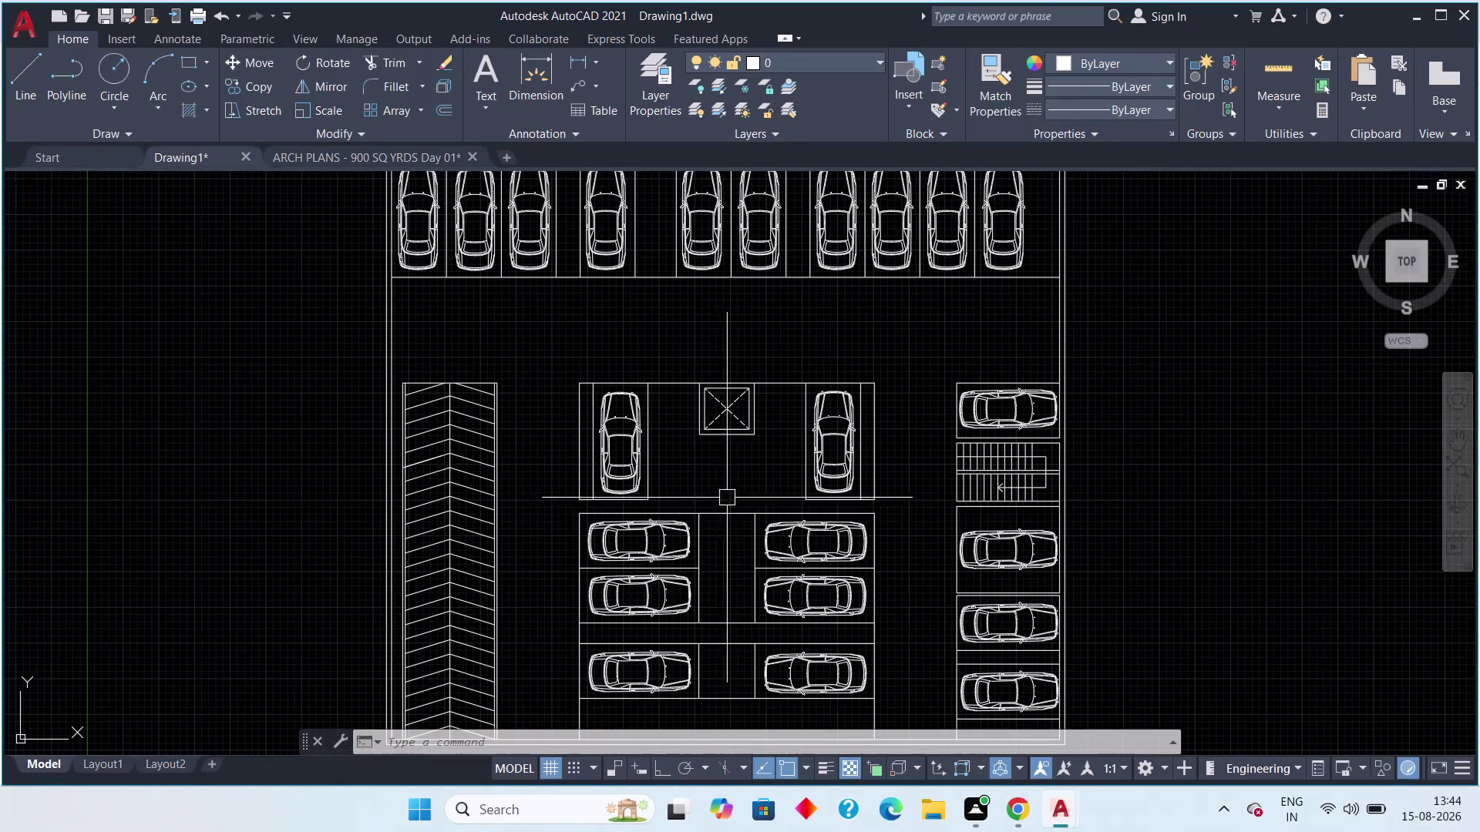
middle_drag(711, 496, 618, 442)
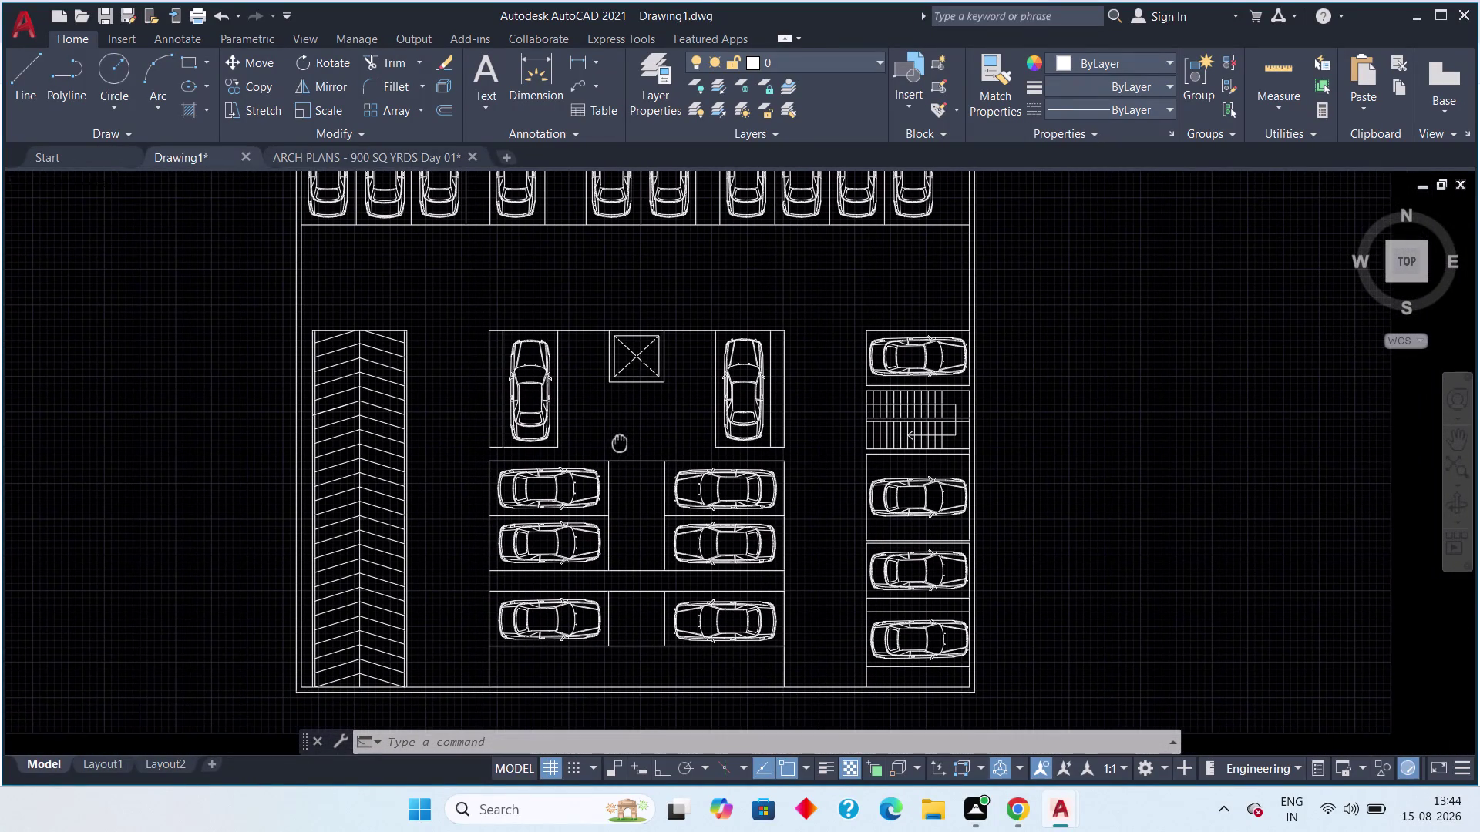
middle_drag(618, 442, 617, 442)
scroll(up, 3)
scroll(up, 3)
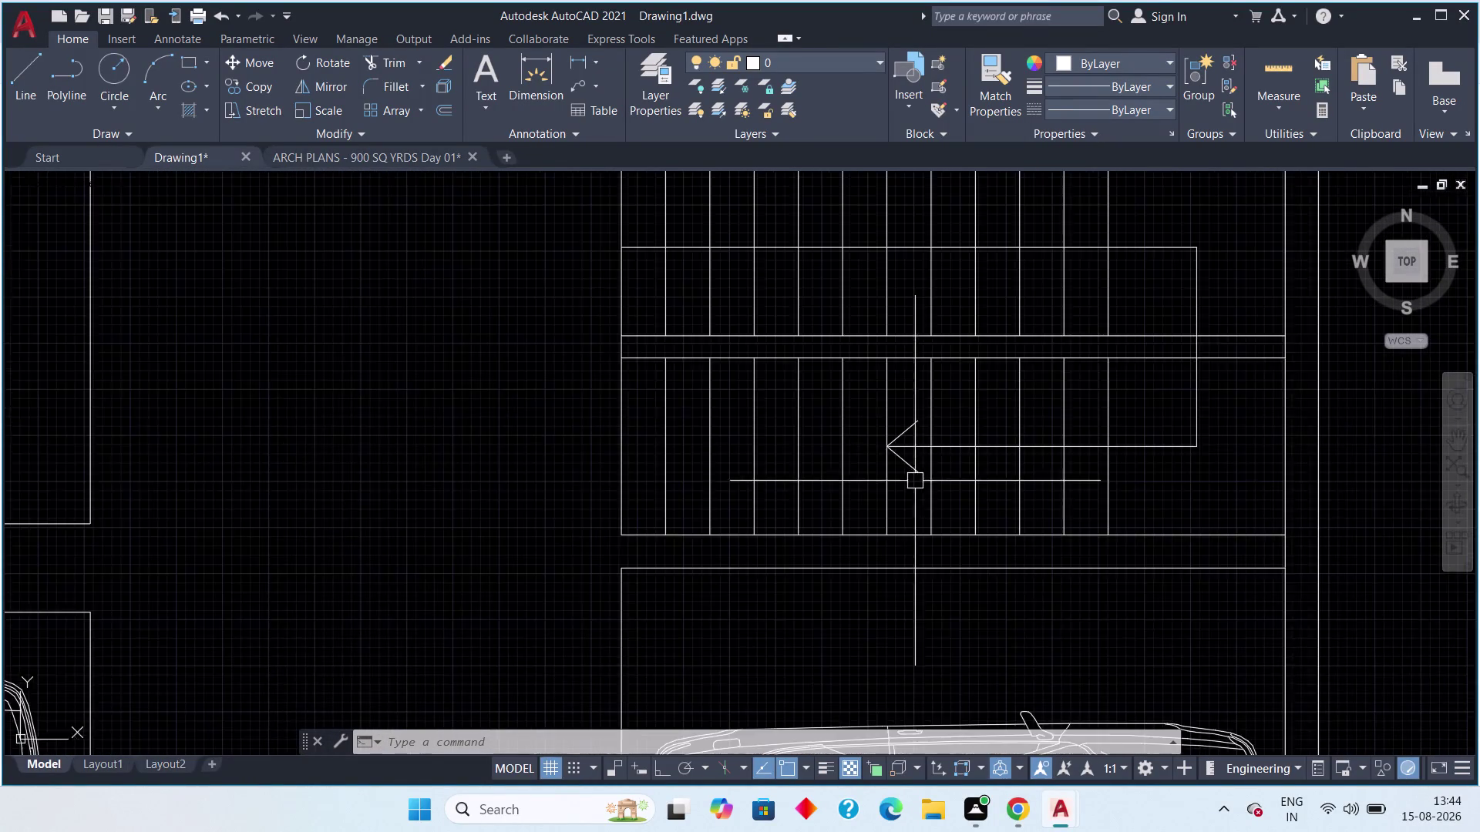
scroll(up, 3)
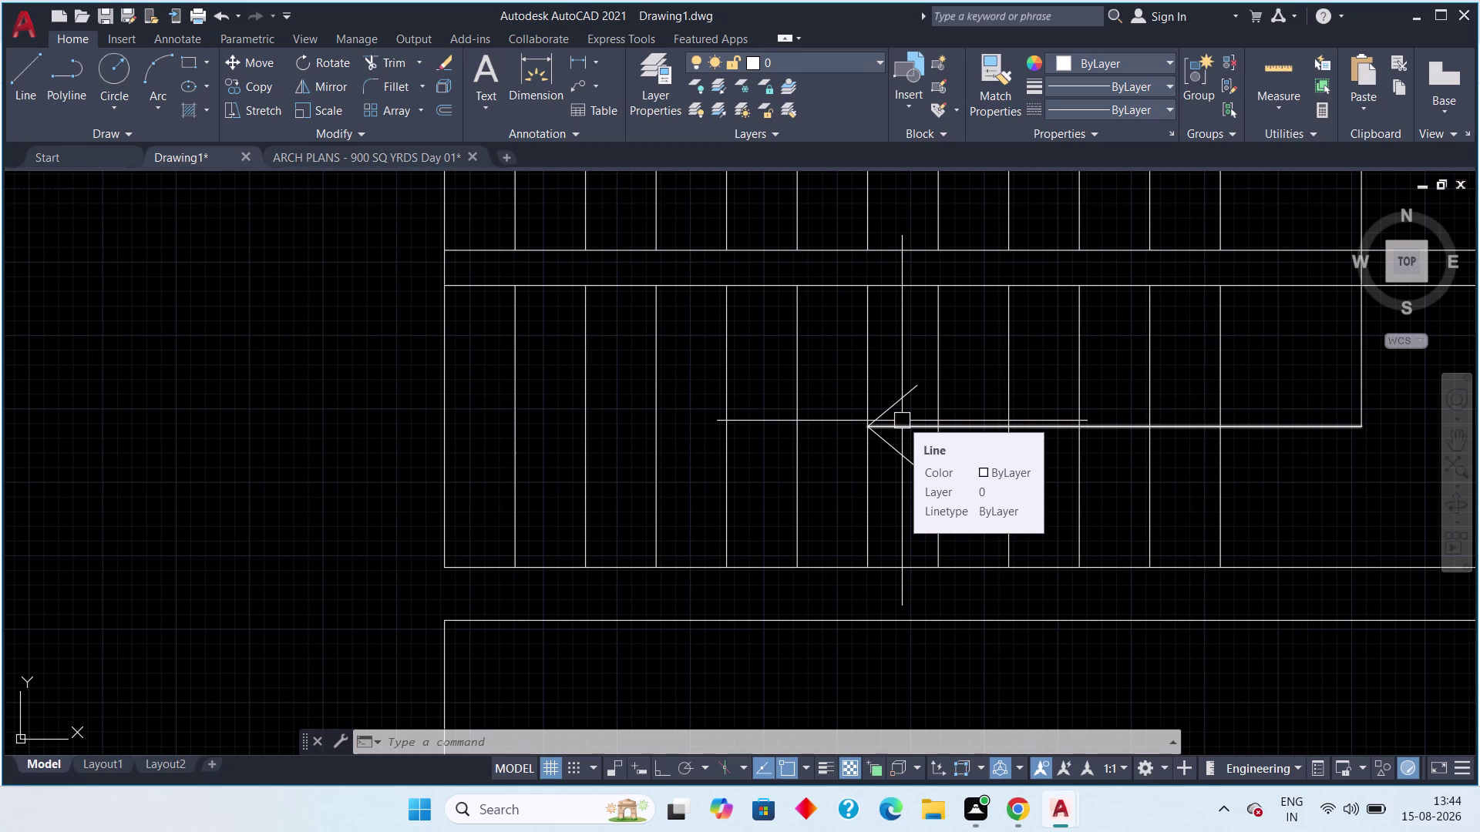
scroll(down, 3)
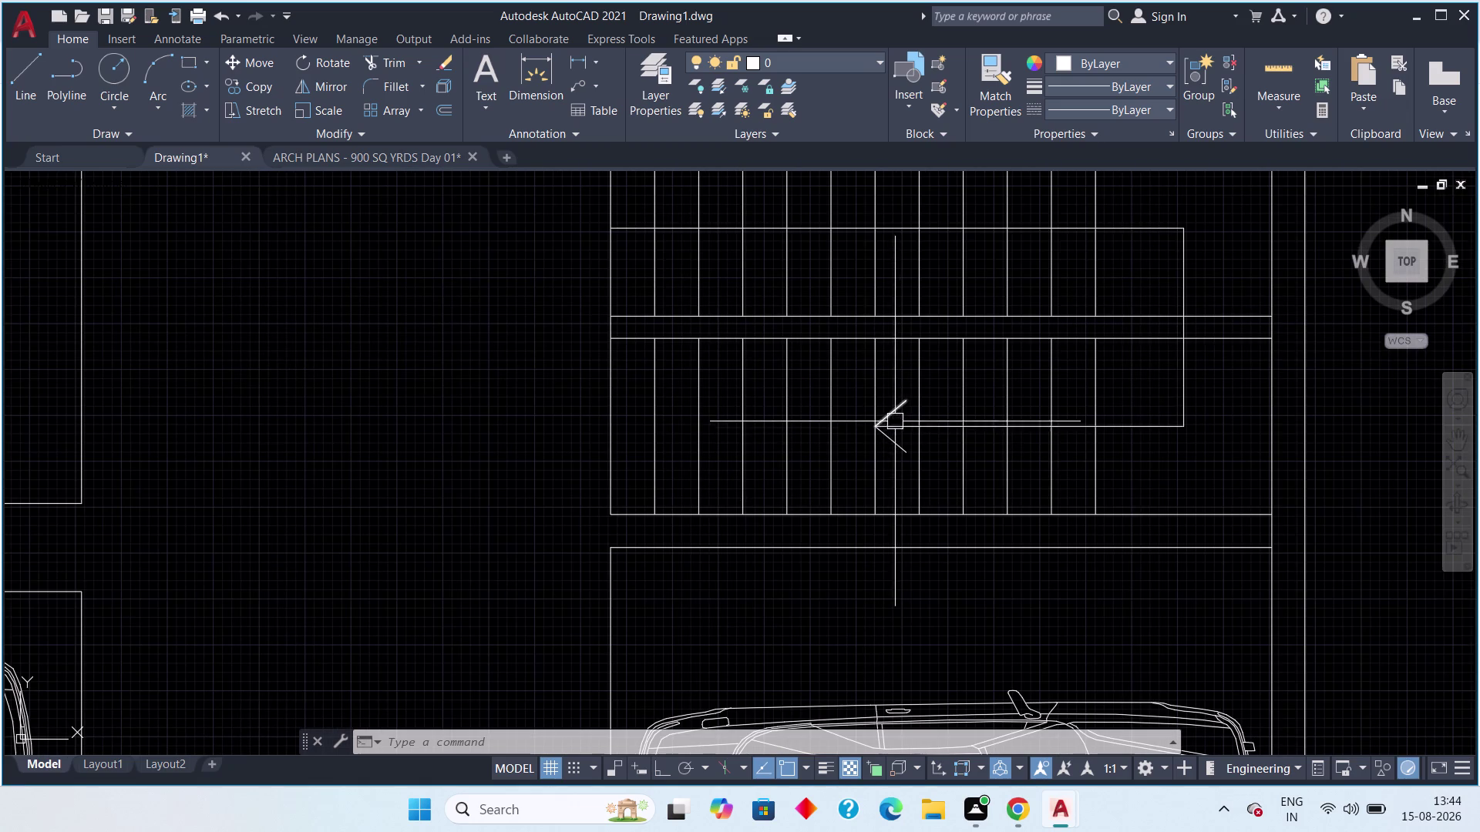
scroll(up, 3)
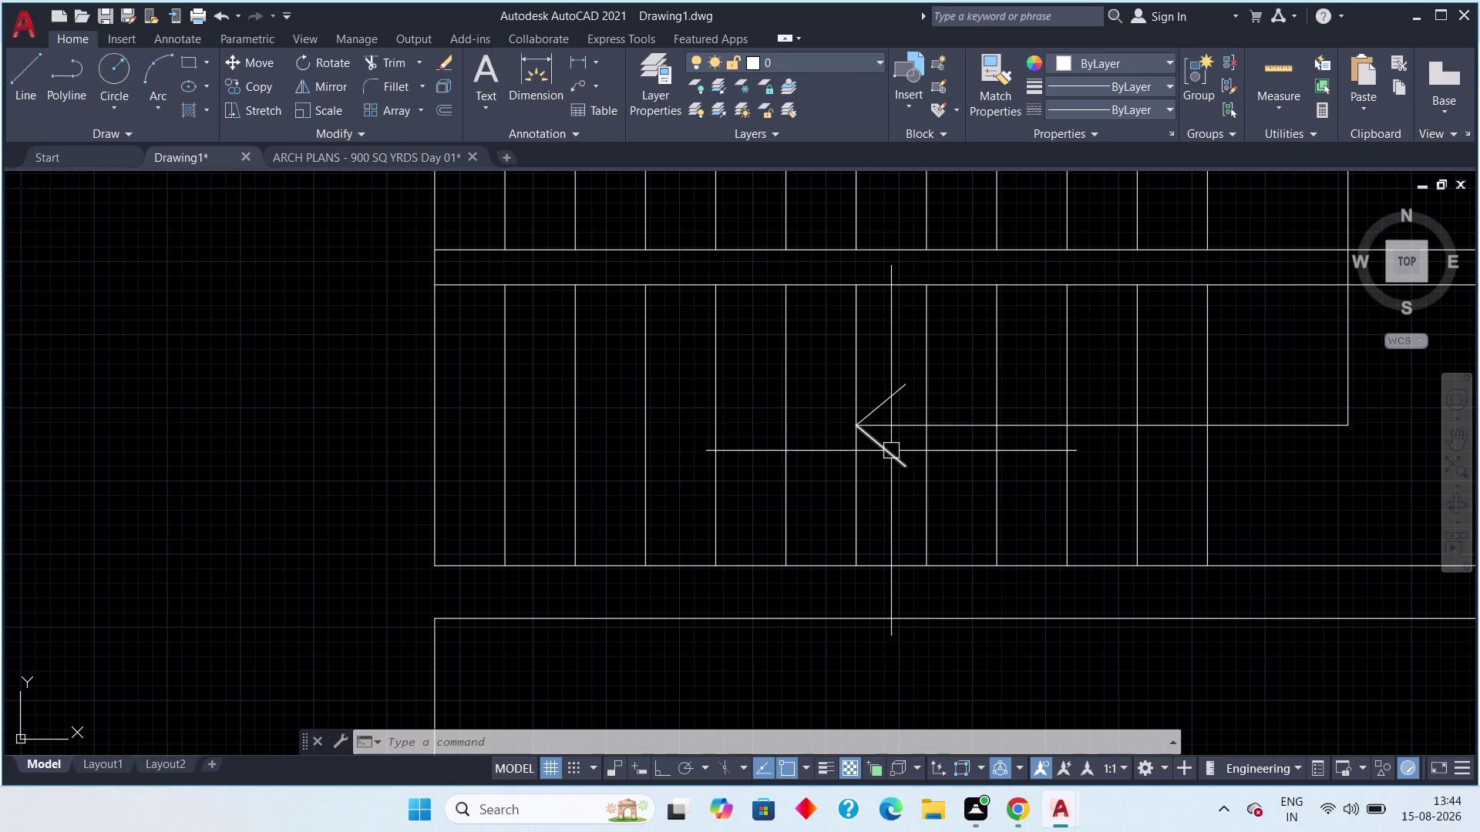
scroll(up, 3)
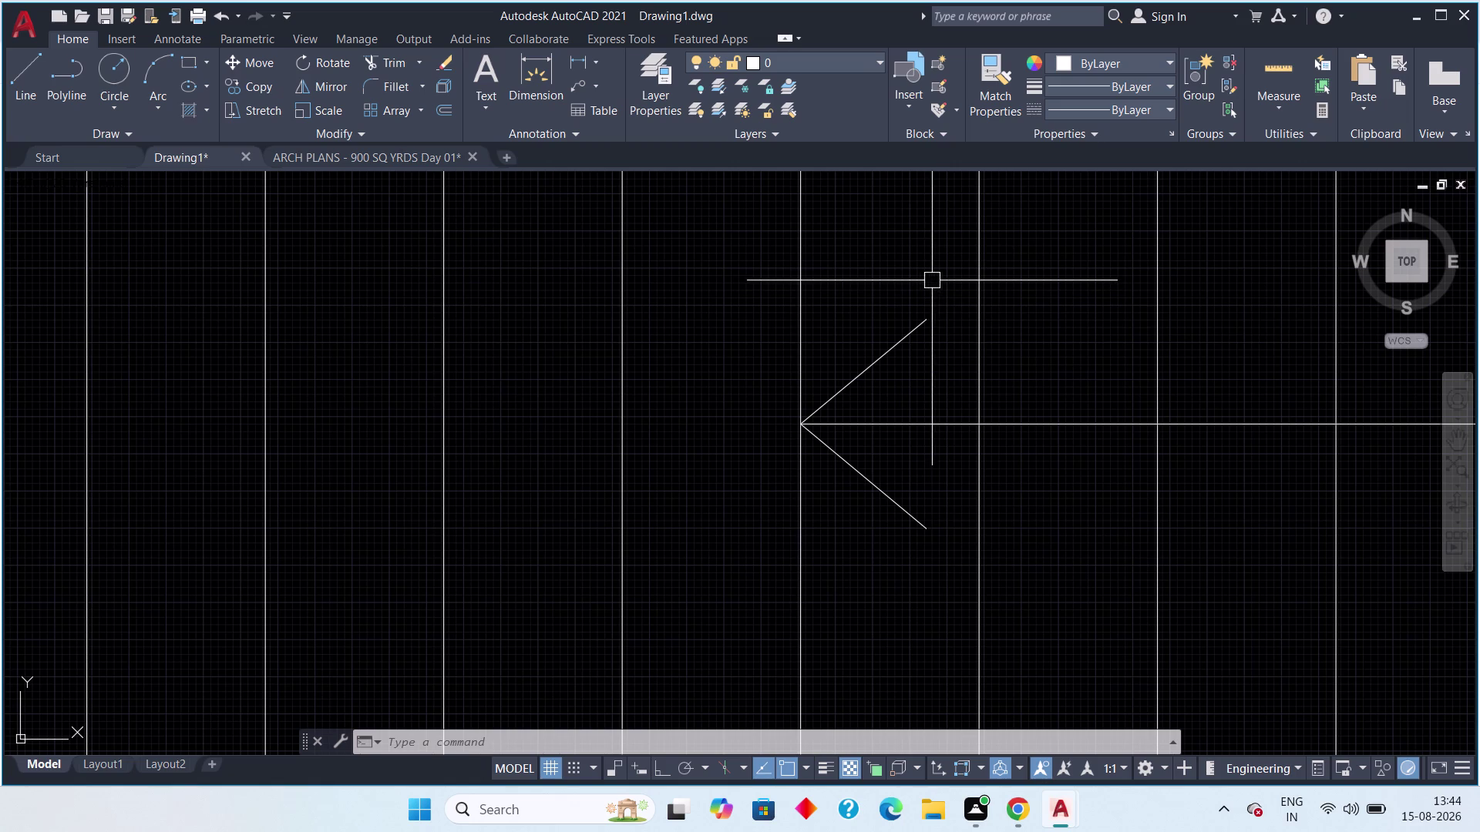
drag(932, 281, 930, 338)
click(903, 563)
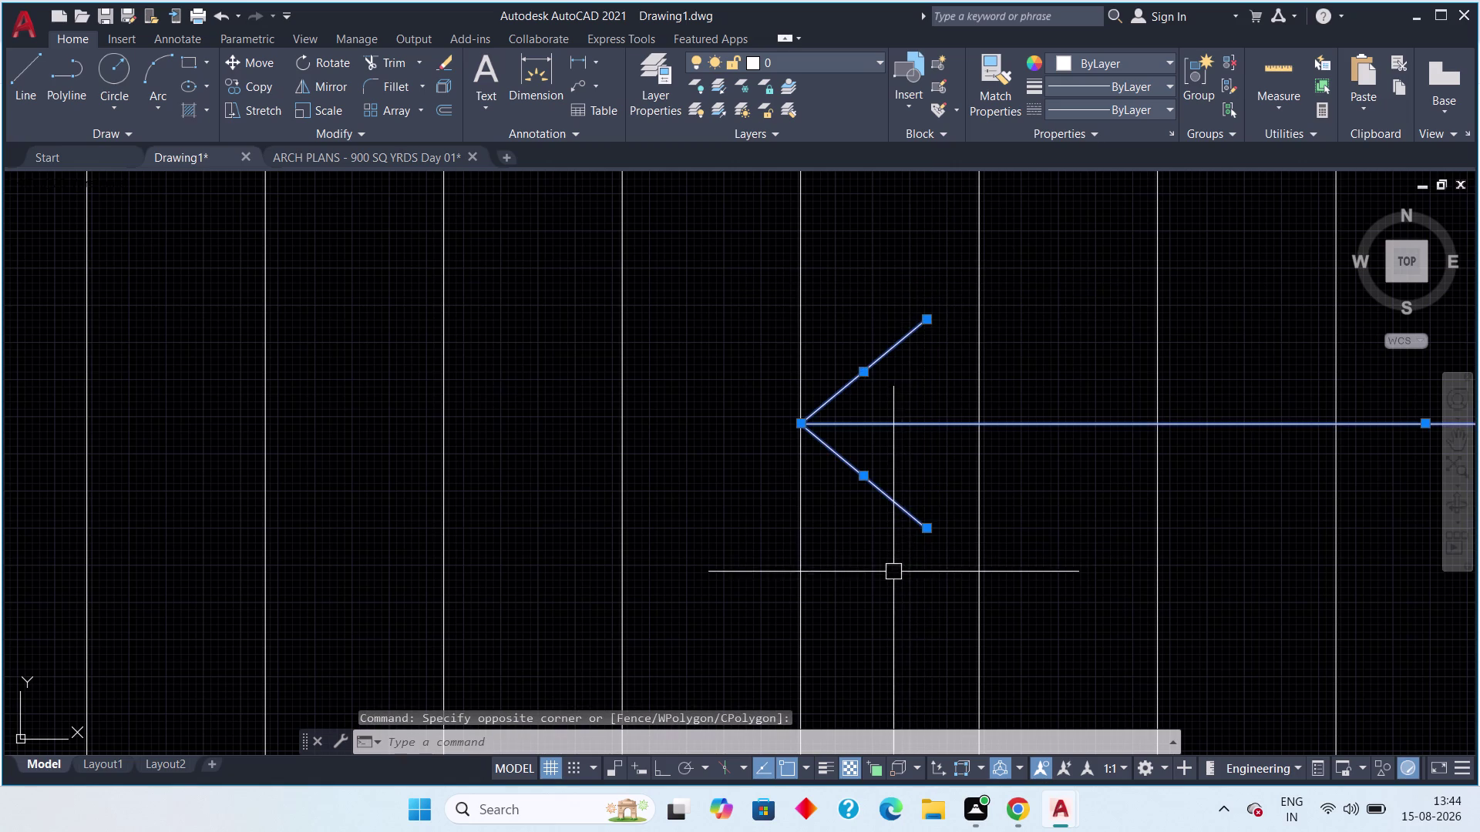
scroll(down, 3)
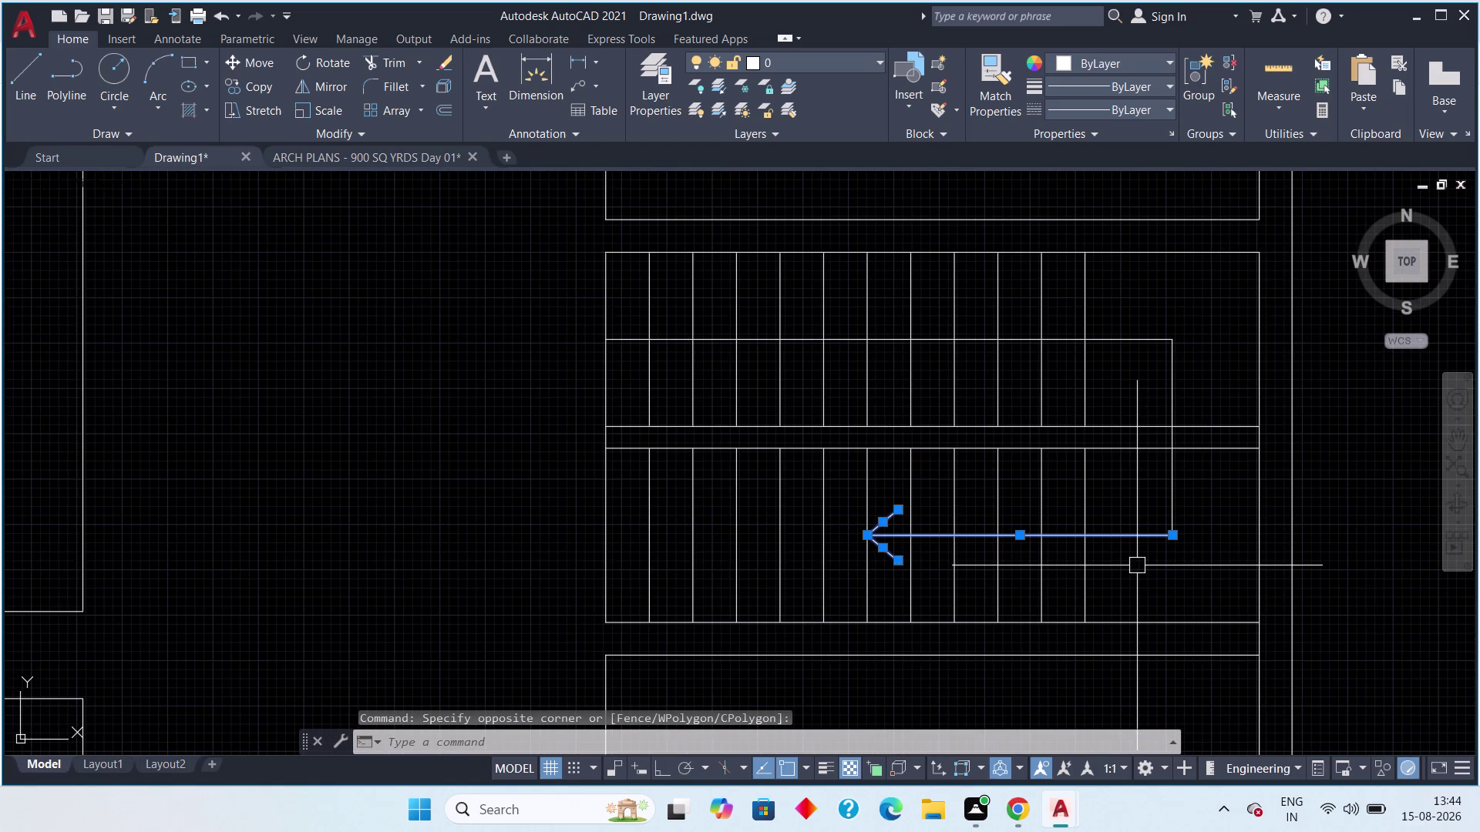
key(Escape)
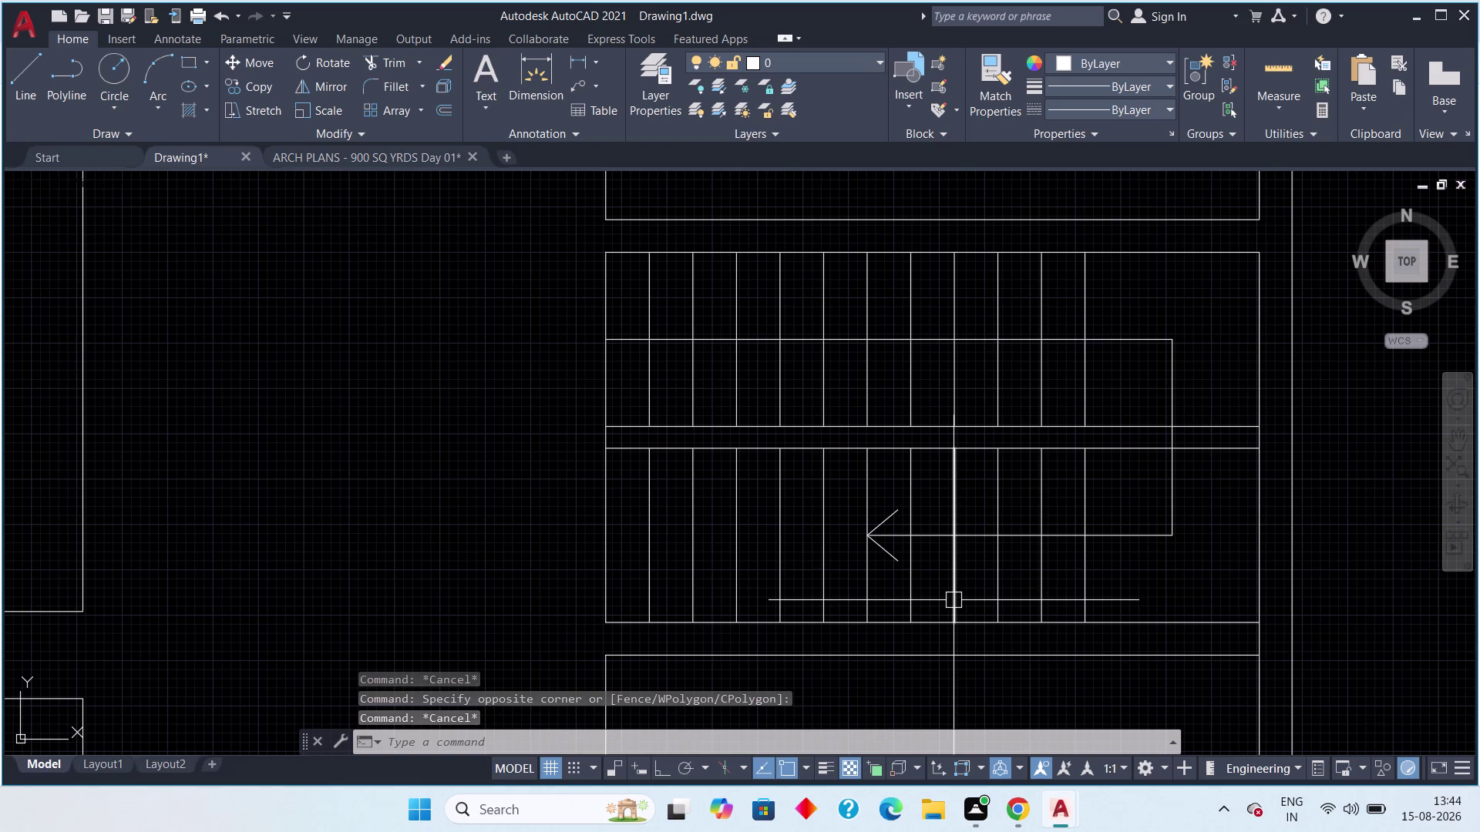
scroll(up, 3)
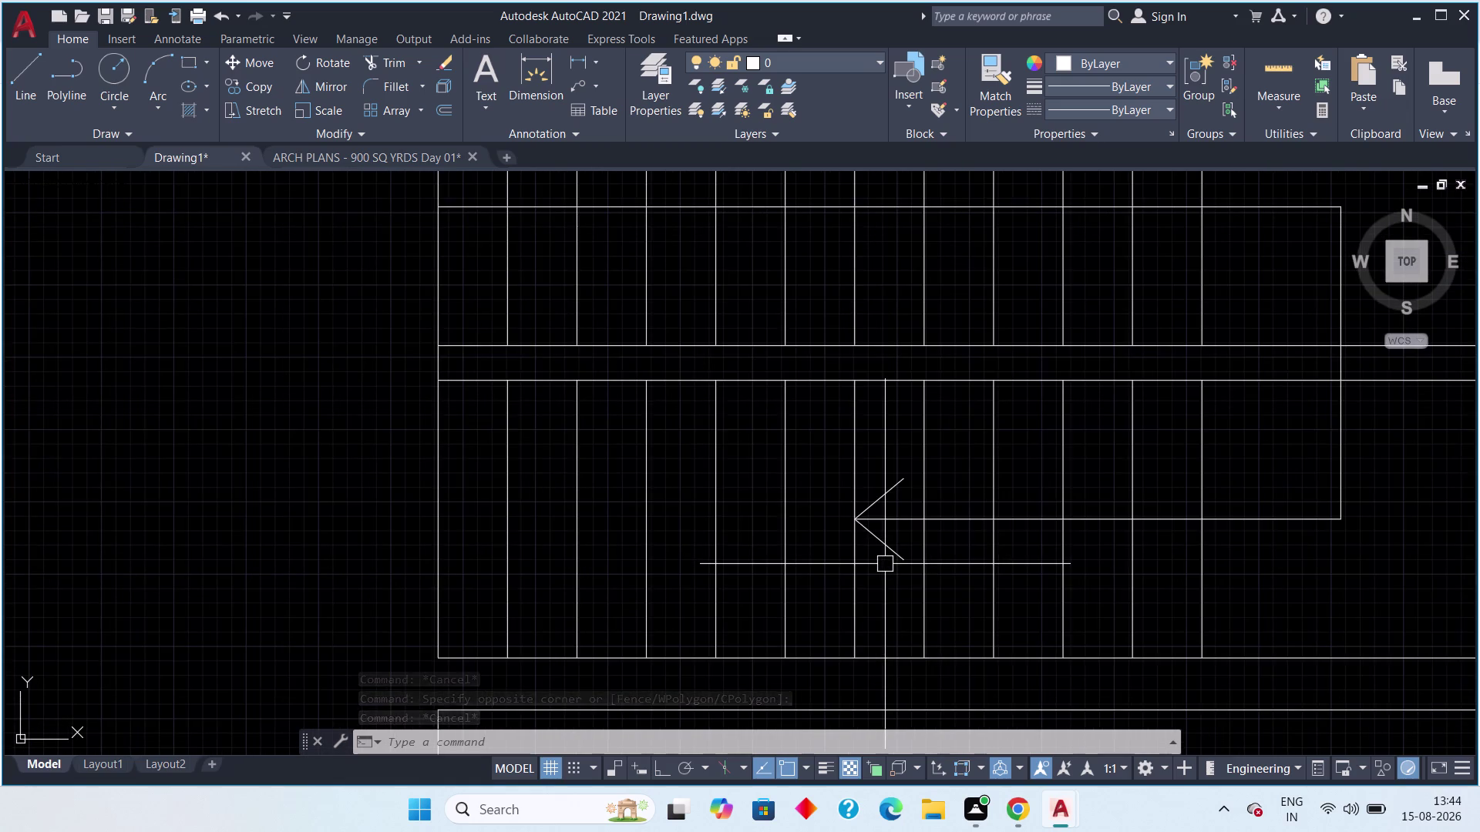
scroll(up, 3)
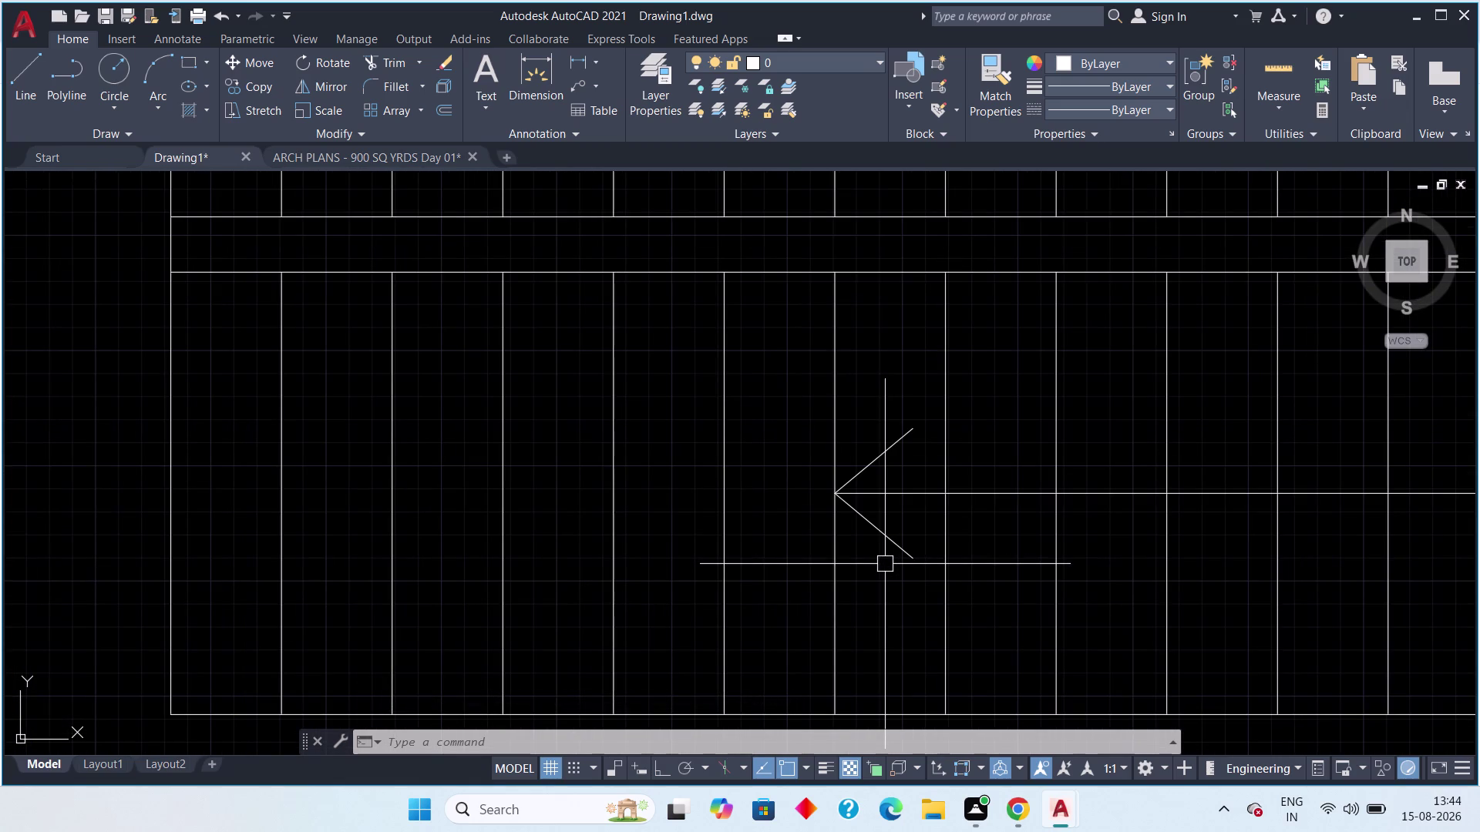
scroll(down, 3)
scroll(down, 3)
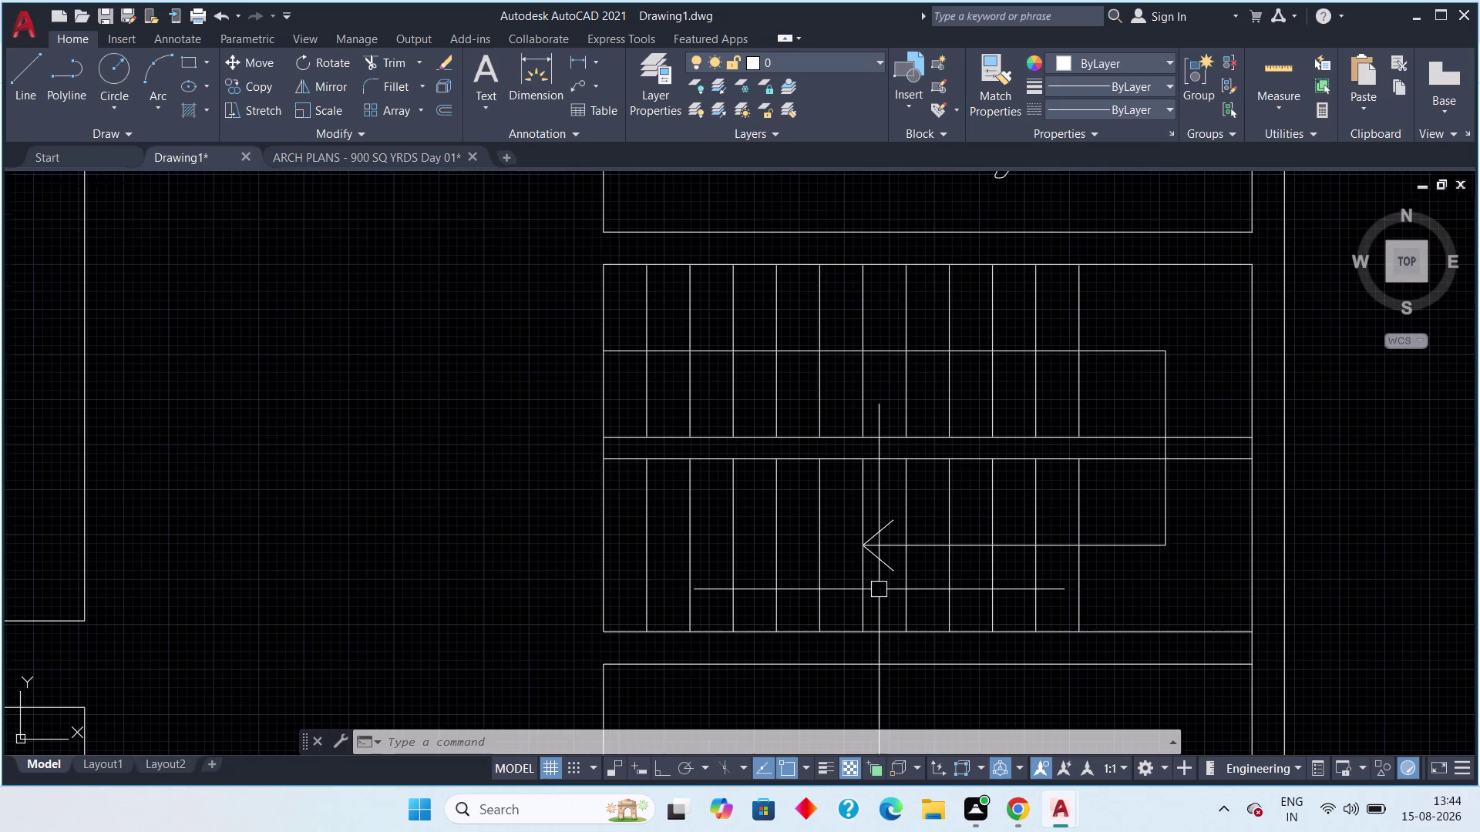
scroll(down, 3)
scroll(up, 3)
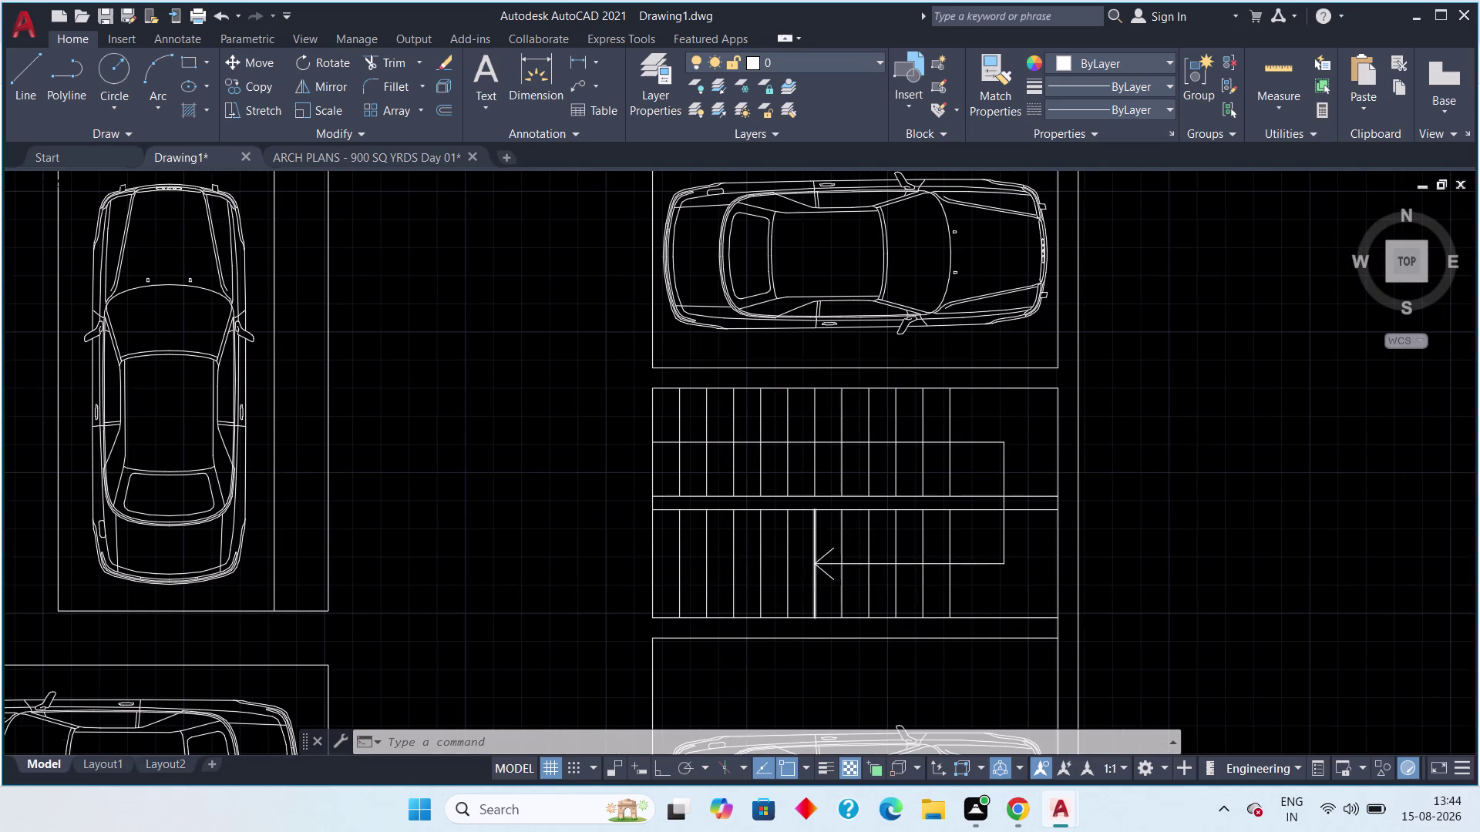
scroll(up, 3)
scroll(up, 3)
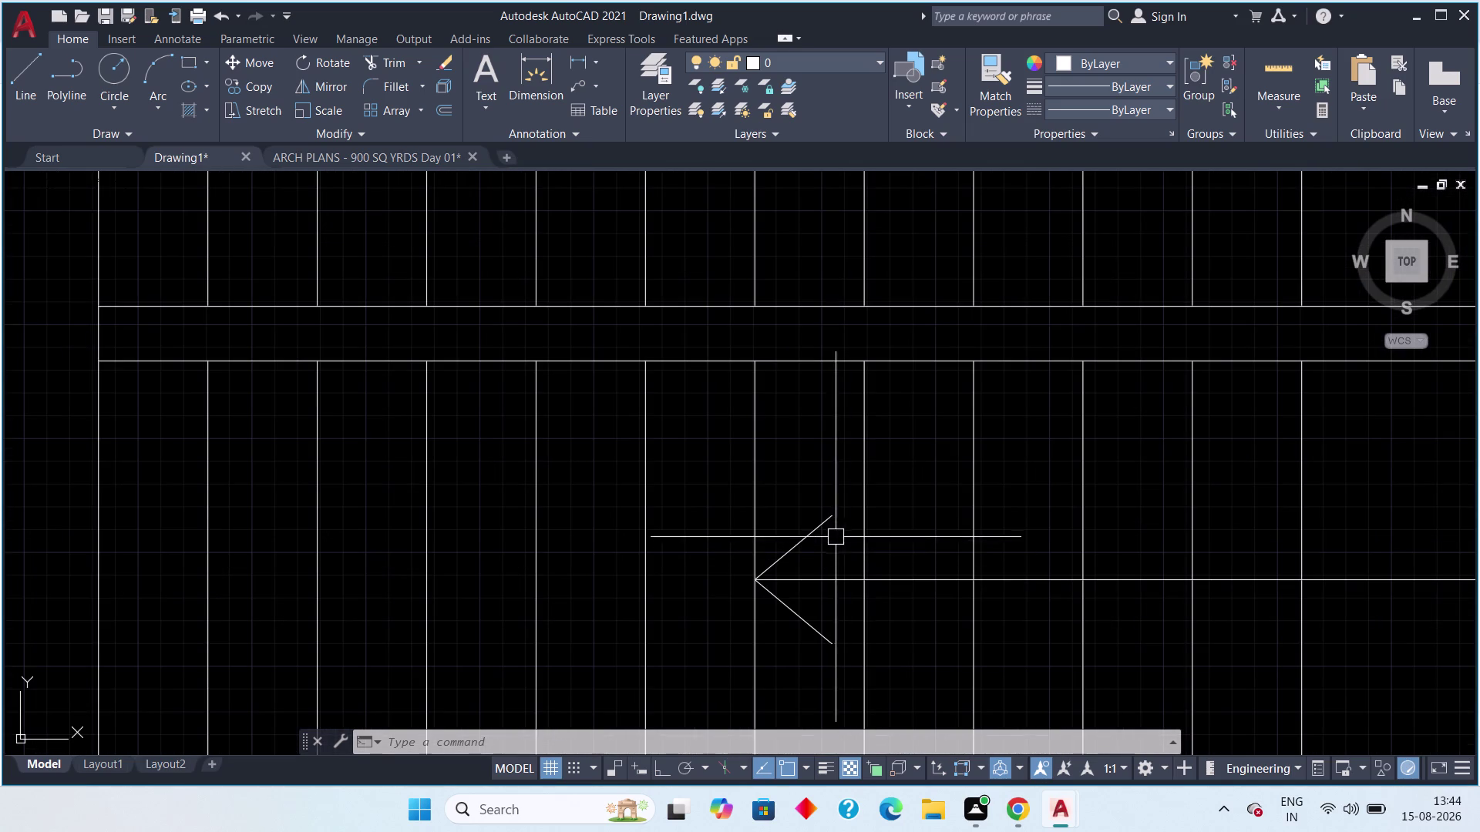
drag(840, 479, 834, 521)
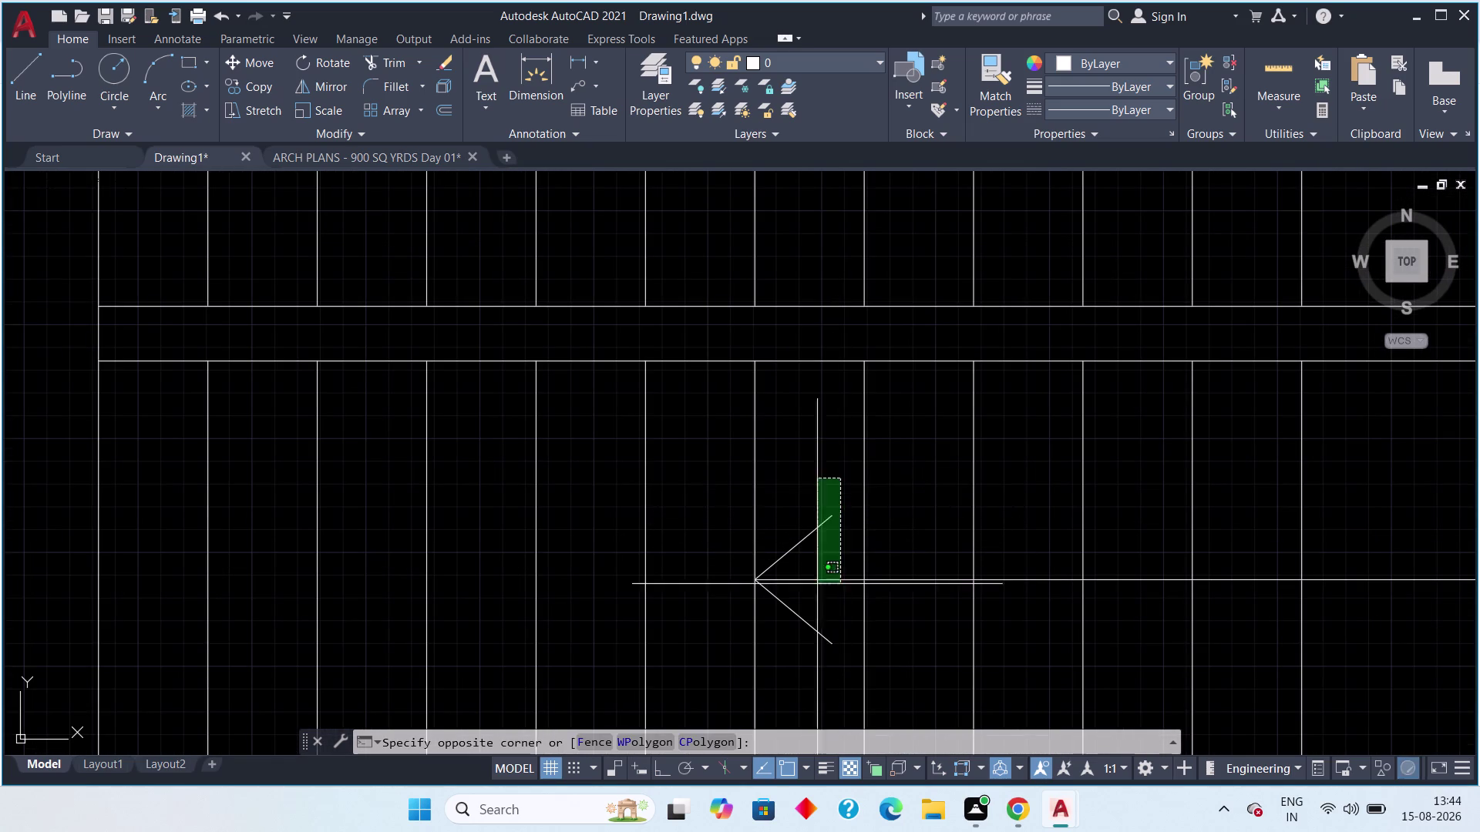
click(788, 681)
scroll(down, 3)
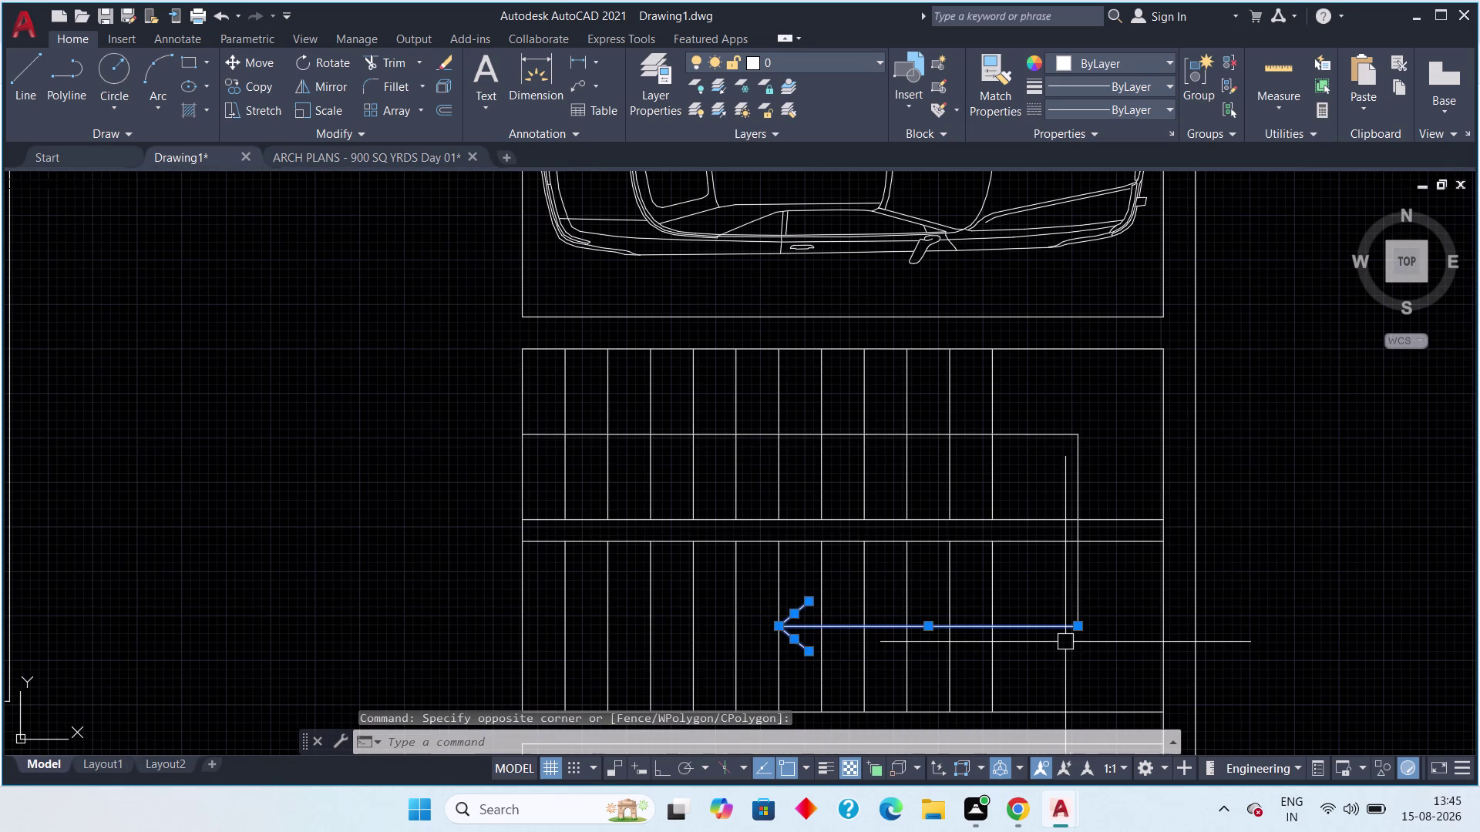
key(Escape)
key(Escape)
key(Escape)
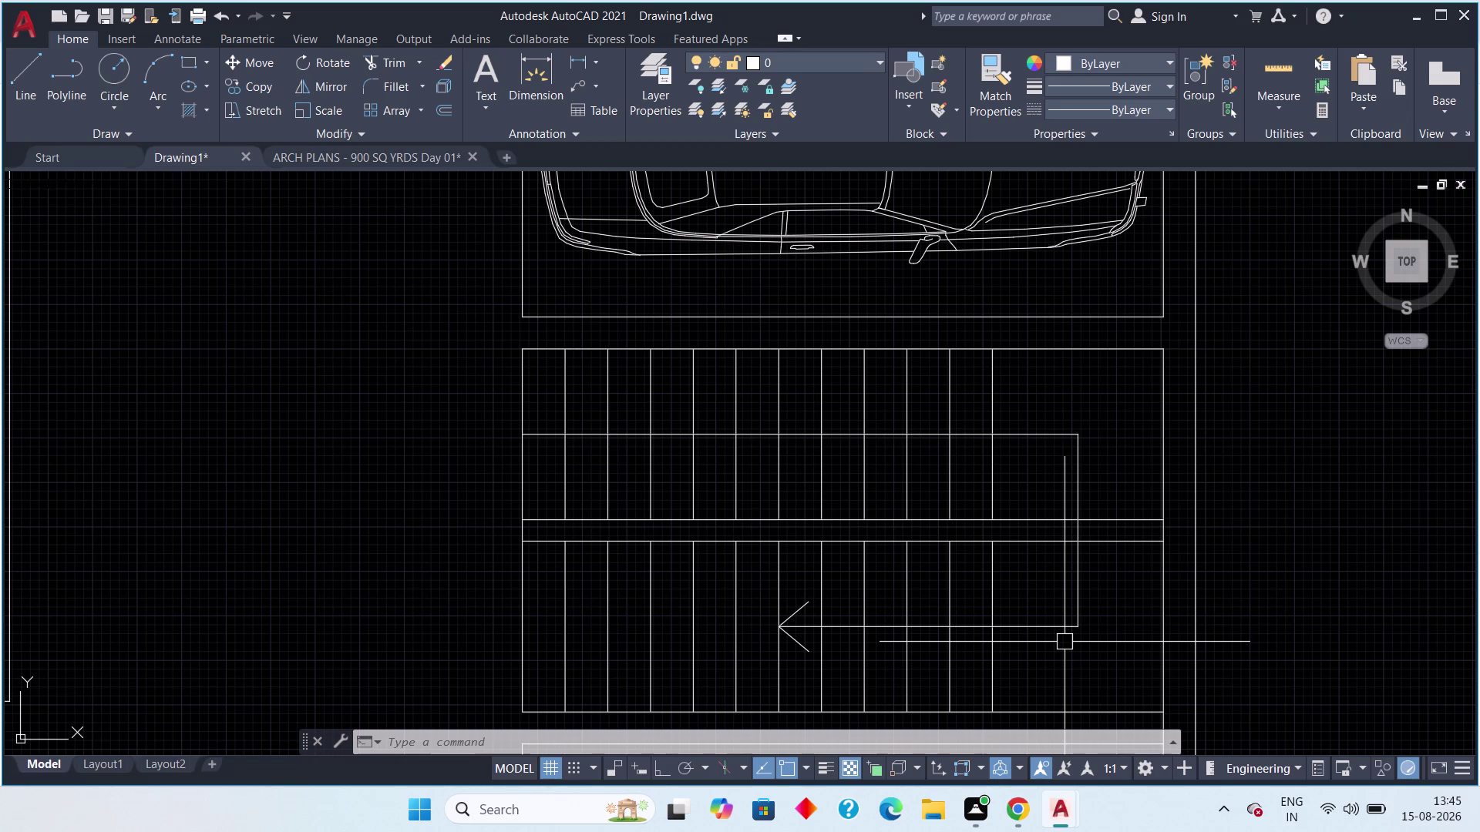
scroll(down, 3)
middle_drag(487, 556, 616, 463)
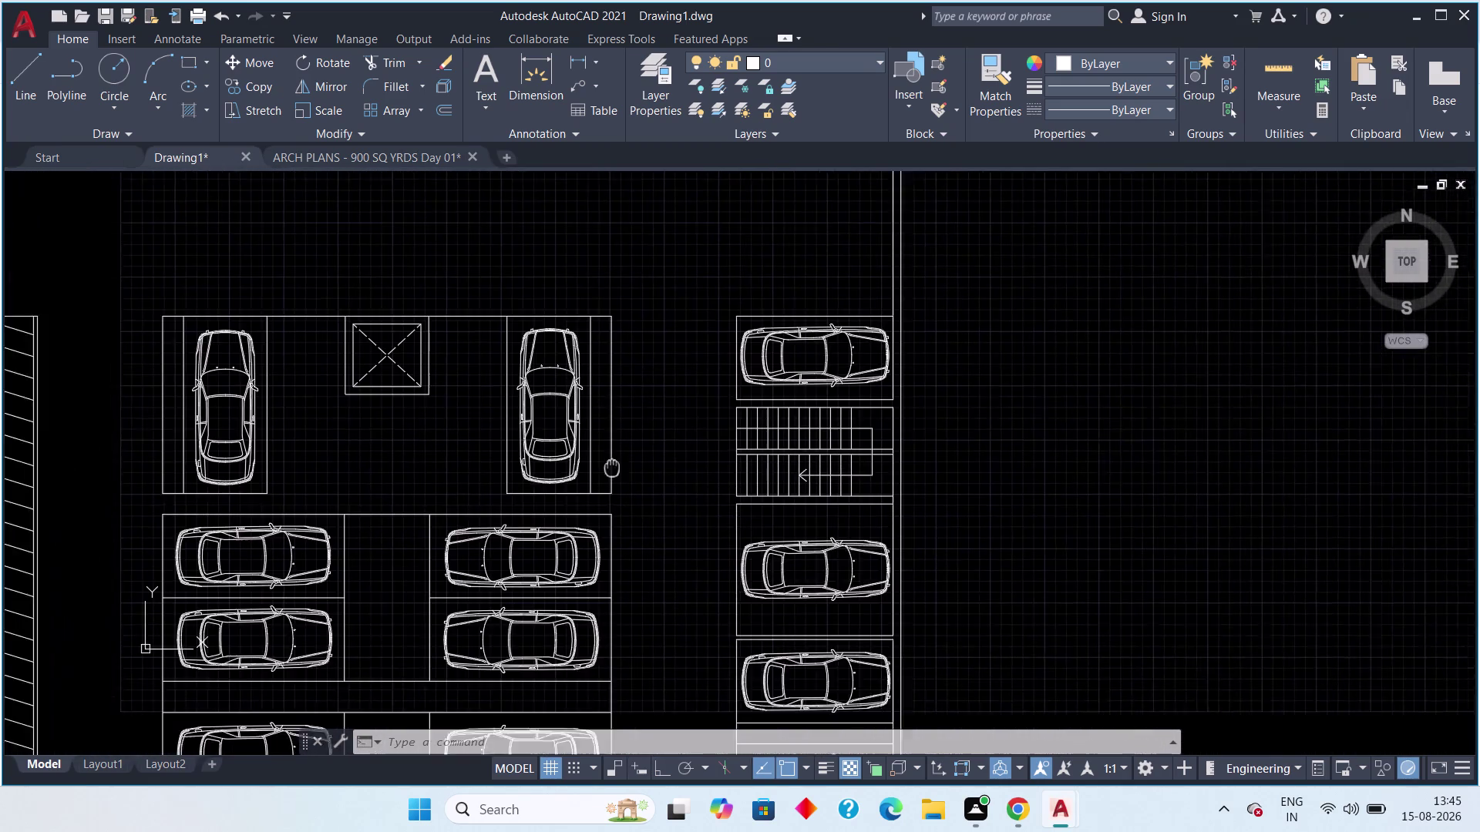
middle_drag(616, 463, 712, 421)
scroll(down, 3)
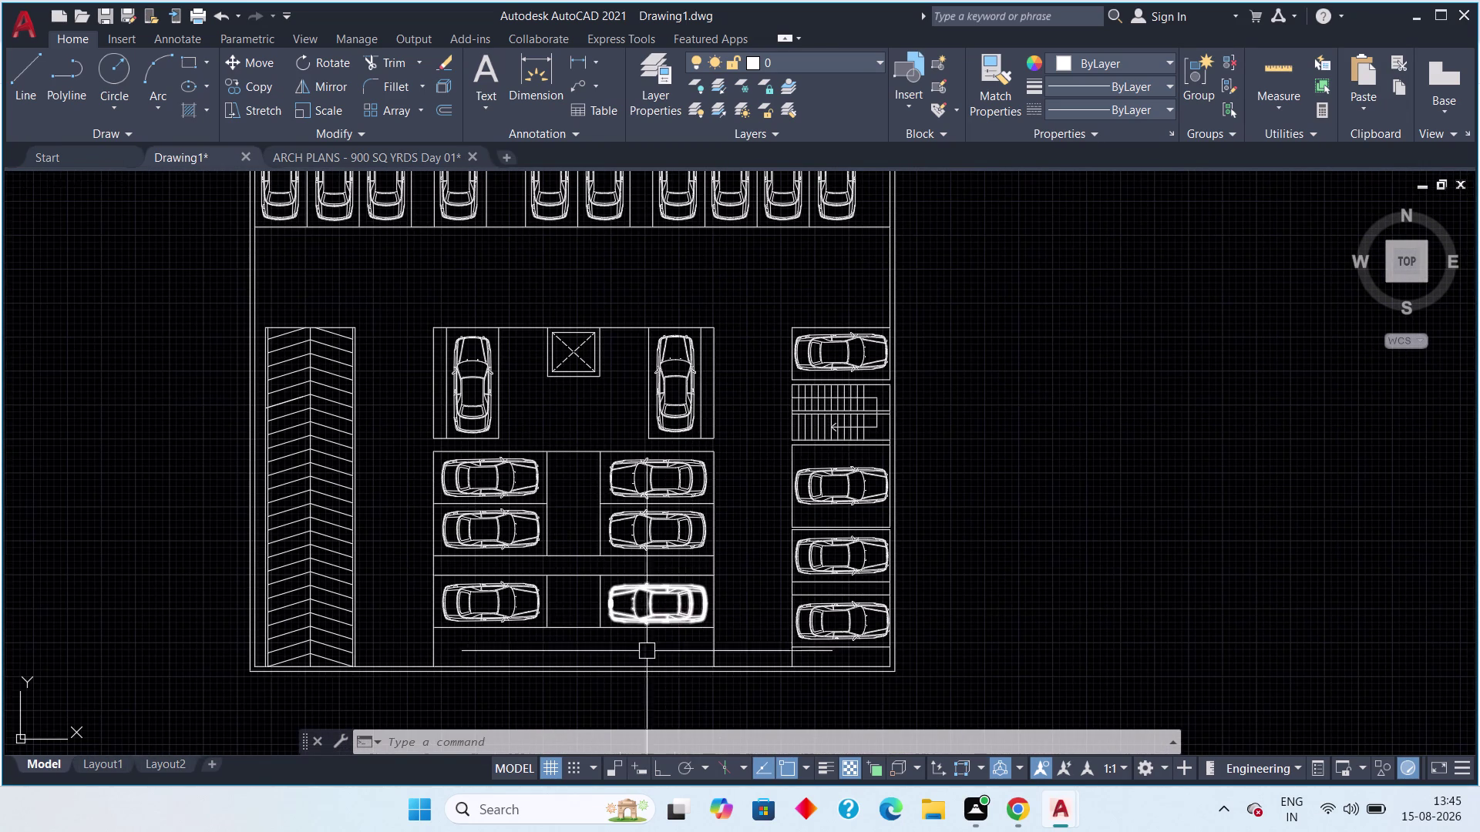
middle_drag(550, 427, 425, 553)
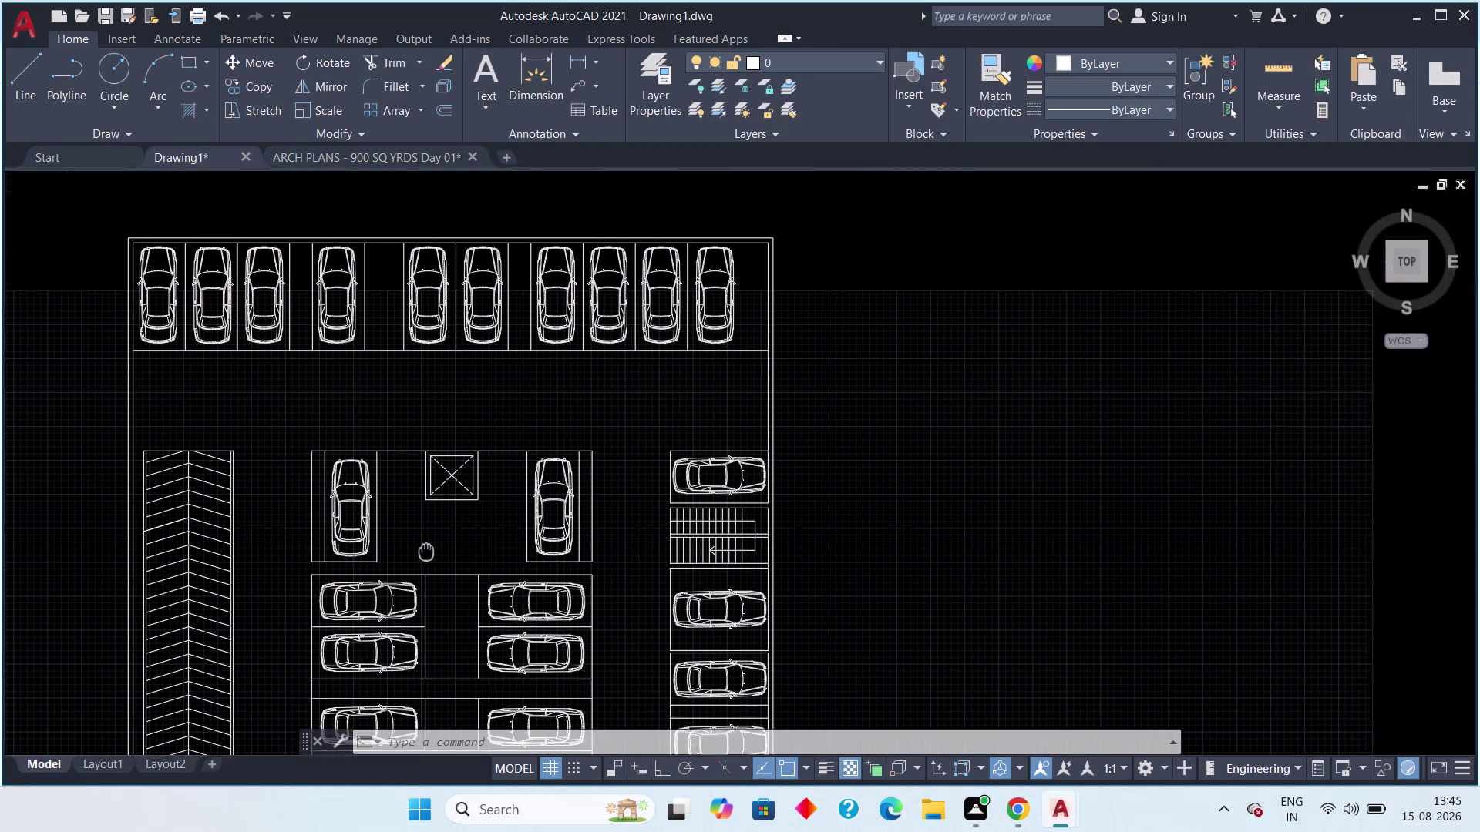
middle_drag(425, 552, 491, 452)
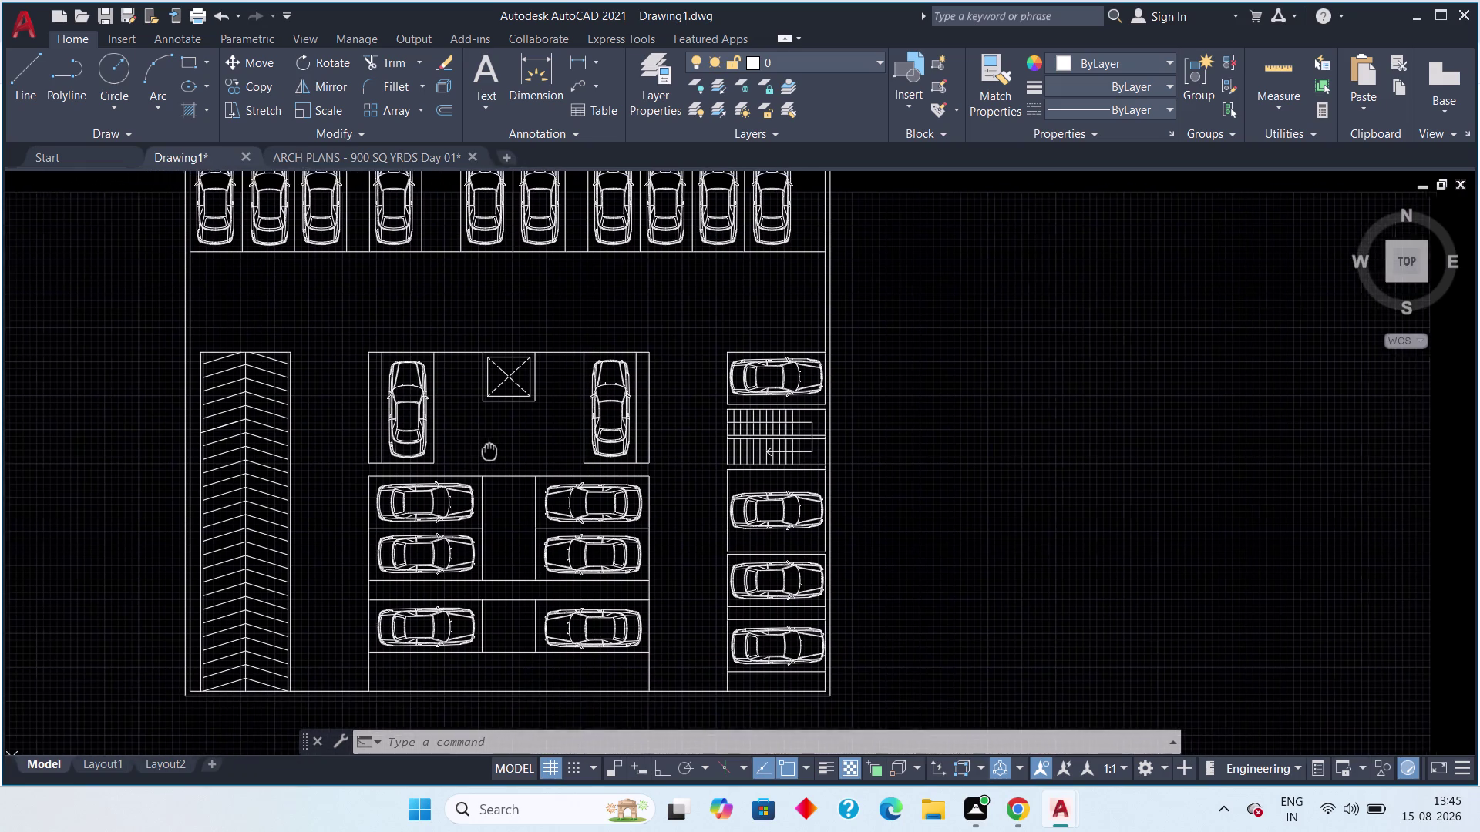
middle_drag(491, 452, 557, 491)
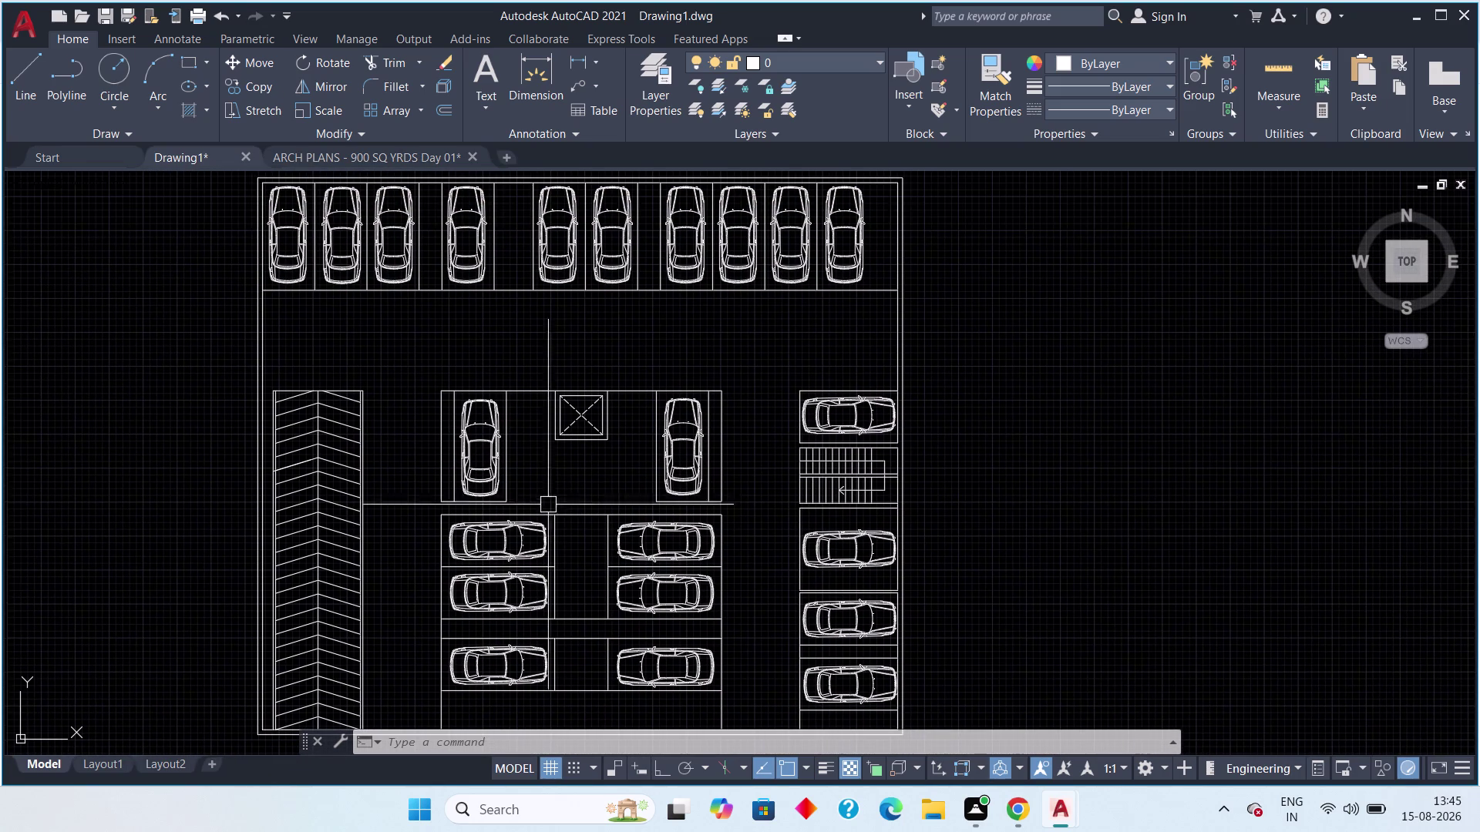
scroll(up, 3)
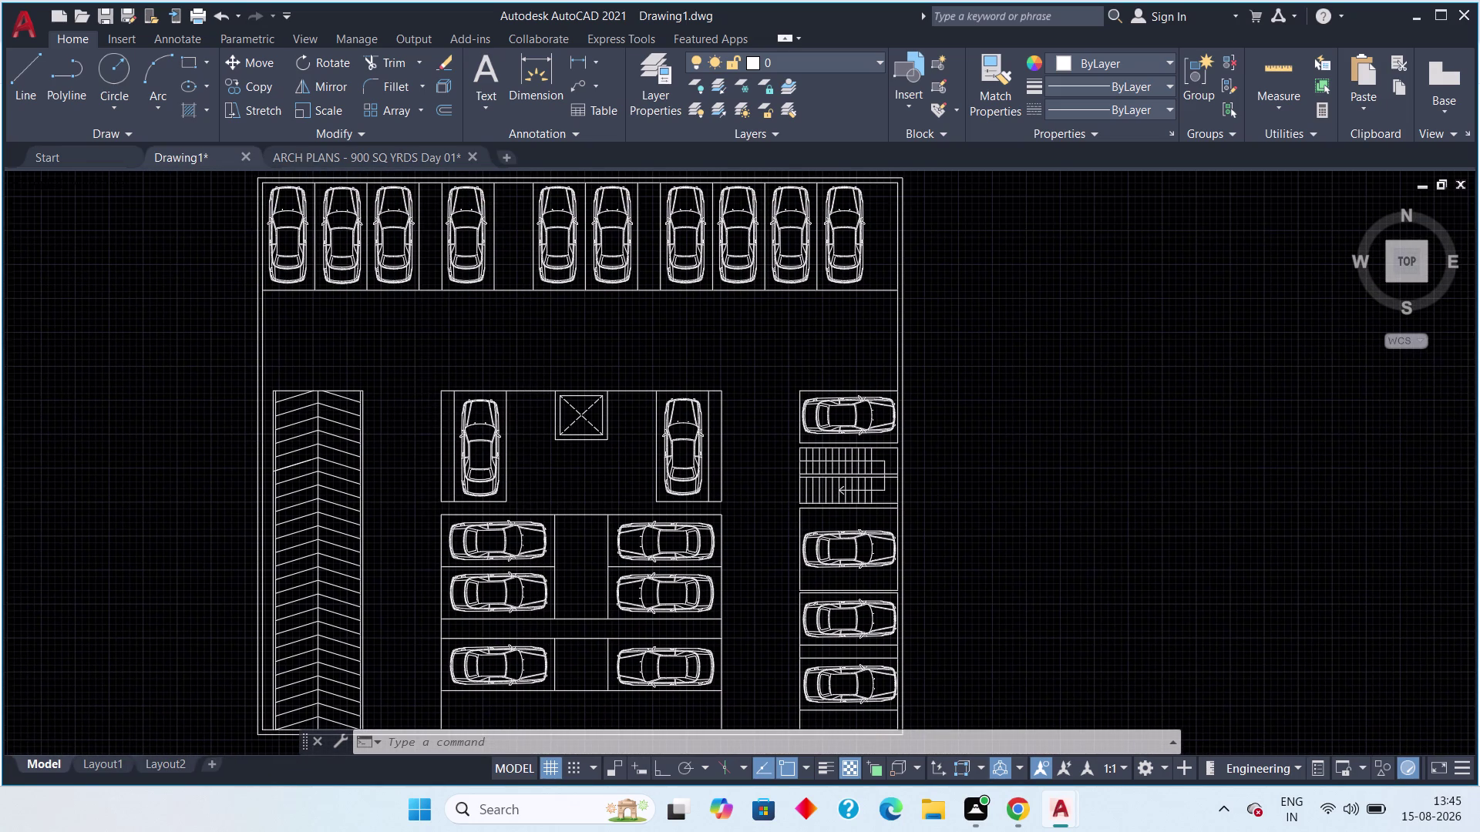
scroll(down, 3)
middle_drag(531, 485, 607, 521)
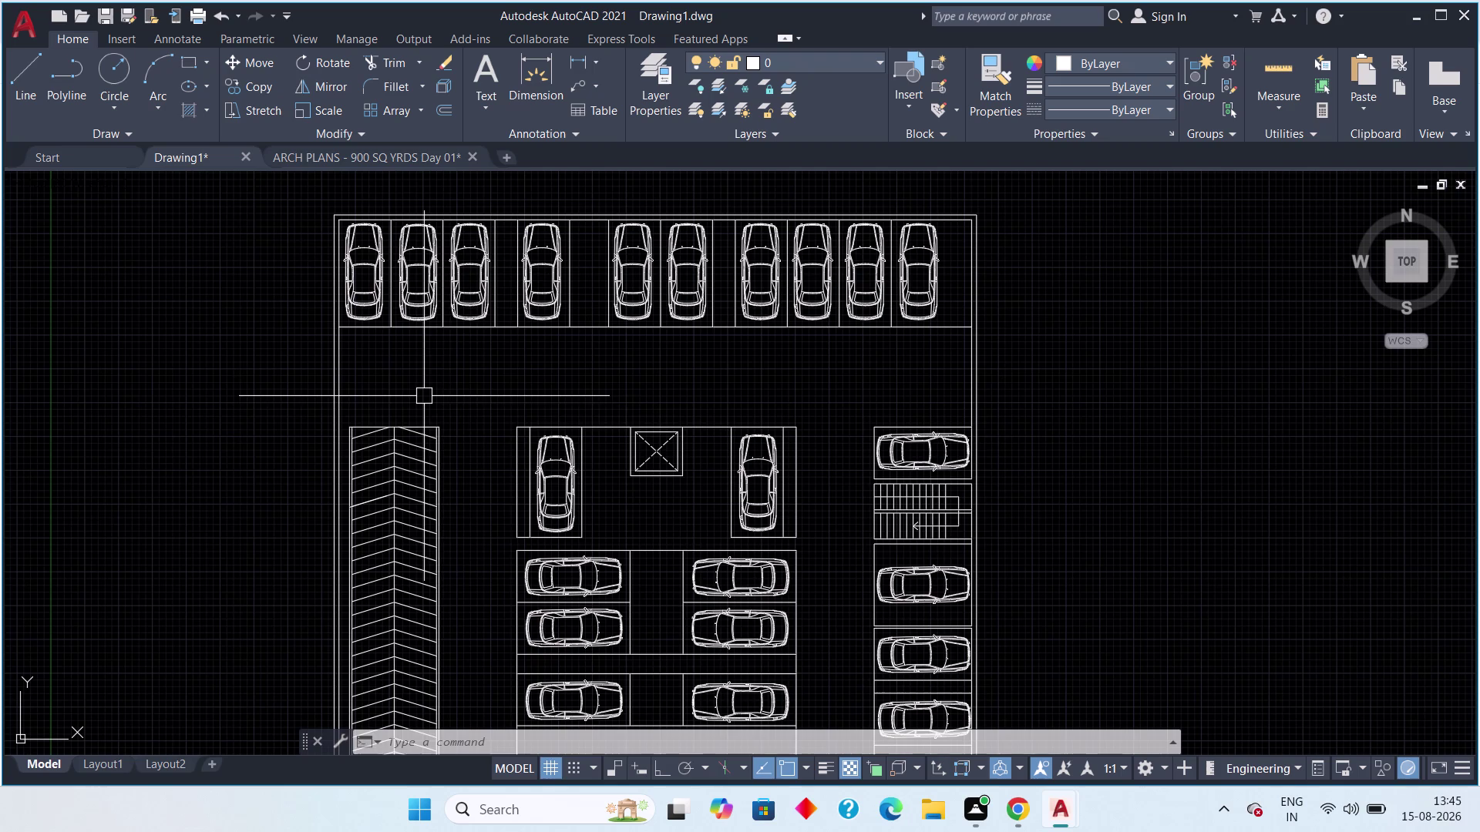